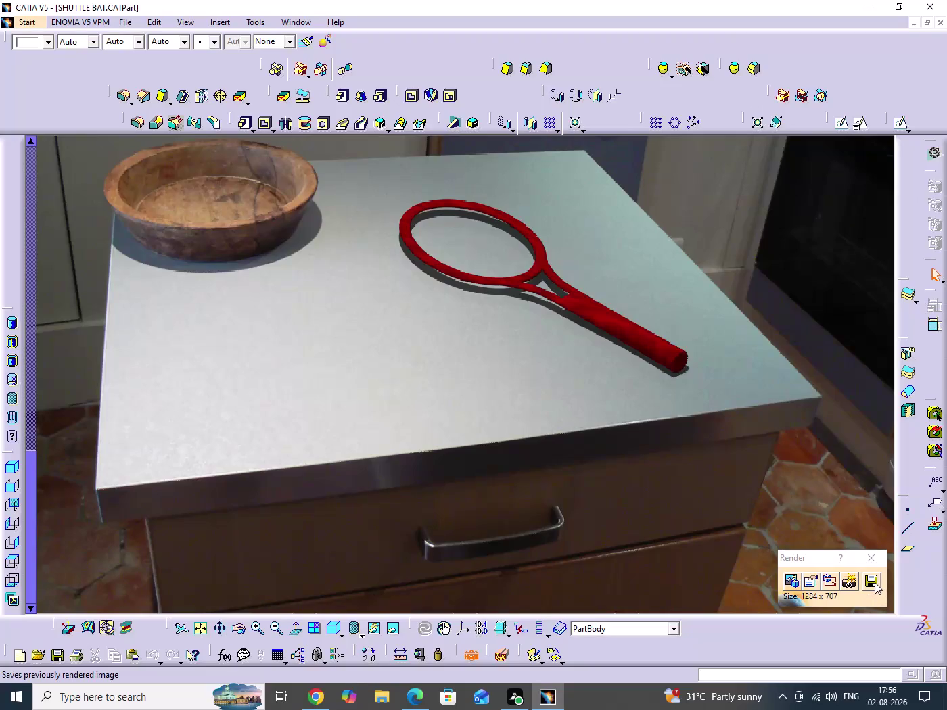
Keep TIFF True Color as the rendered image's file type and start entering its name.
click(870, 583)
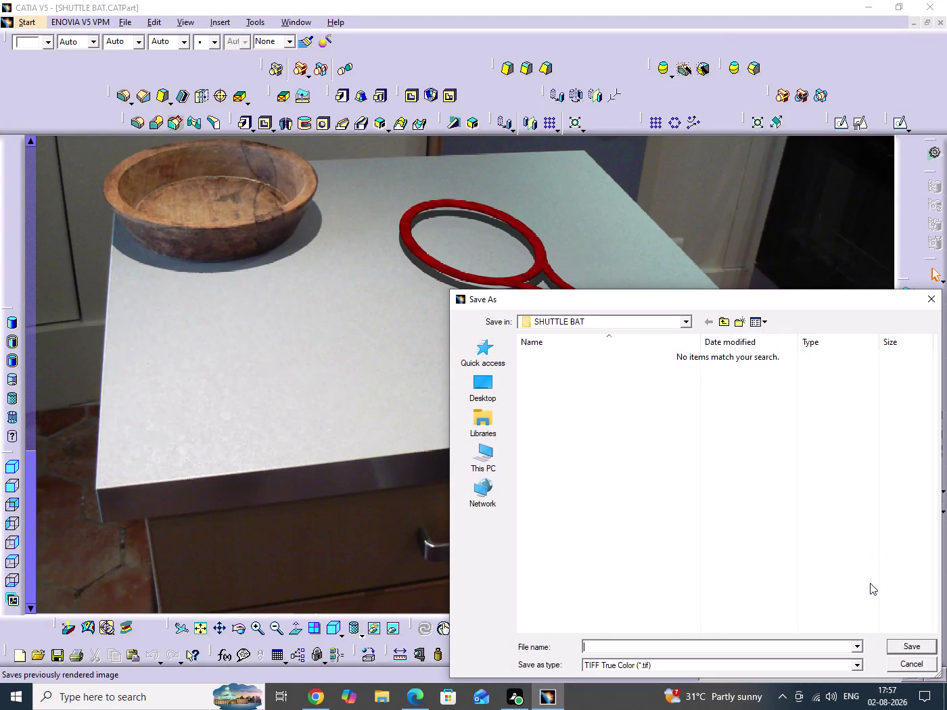
click(859, 668)
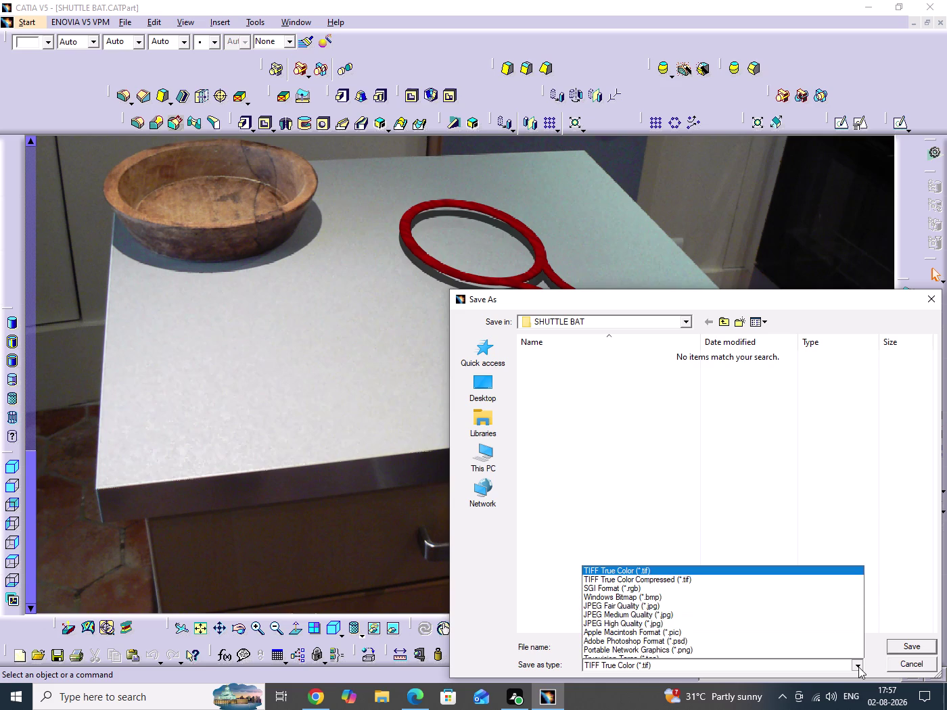
click(858, 667)
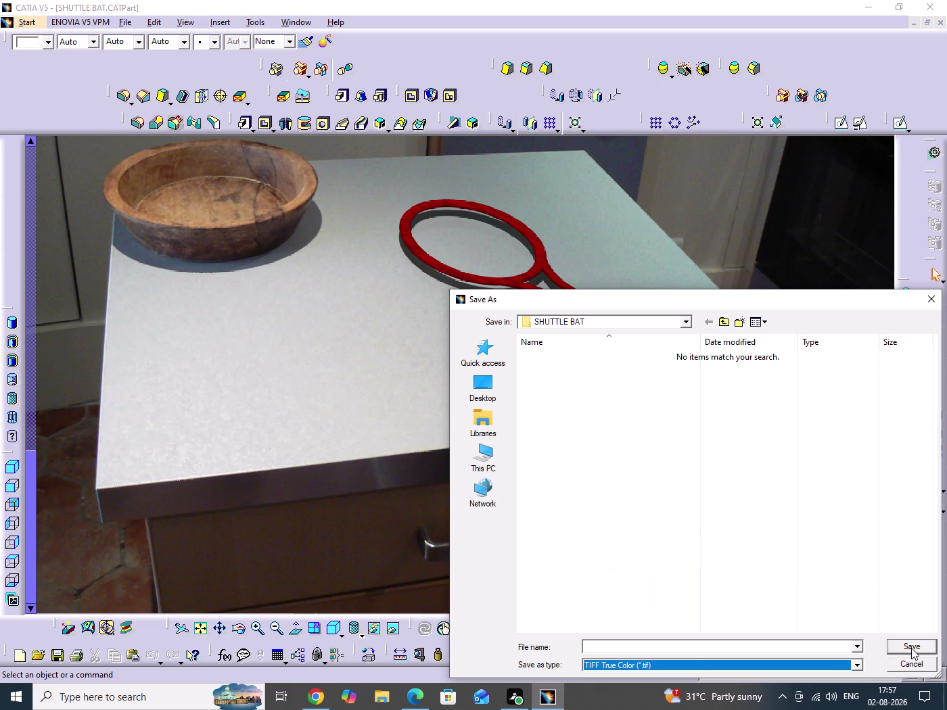
click(911, 648)
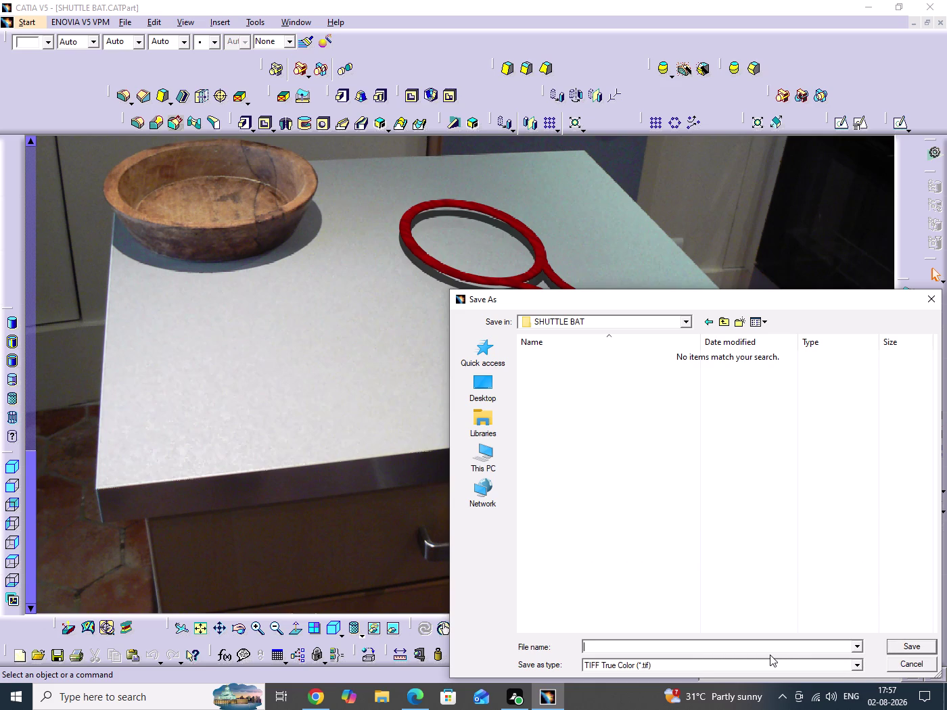
text(SH)
key(e)
key(BackSpace)
text(TT)
key(BackSpace)
key(BackSpace)
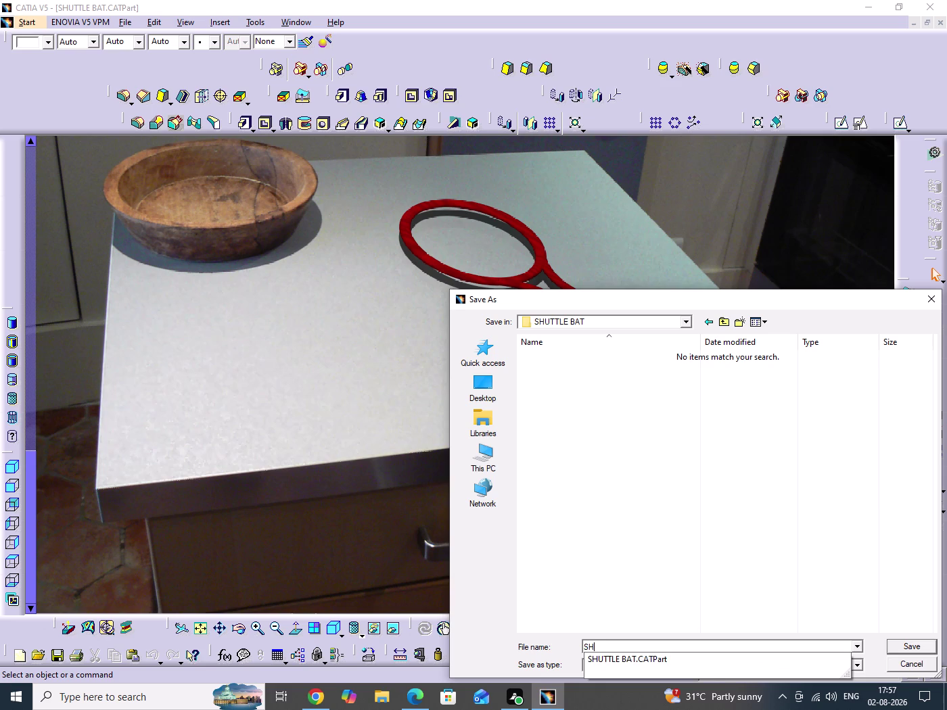
Finish the file name as SHUTTLE BAT and save the render as a TIFF.
click(640, 659)
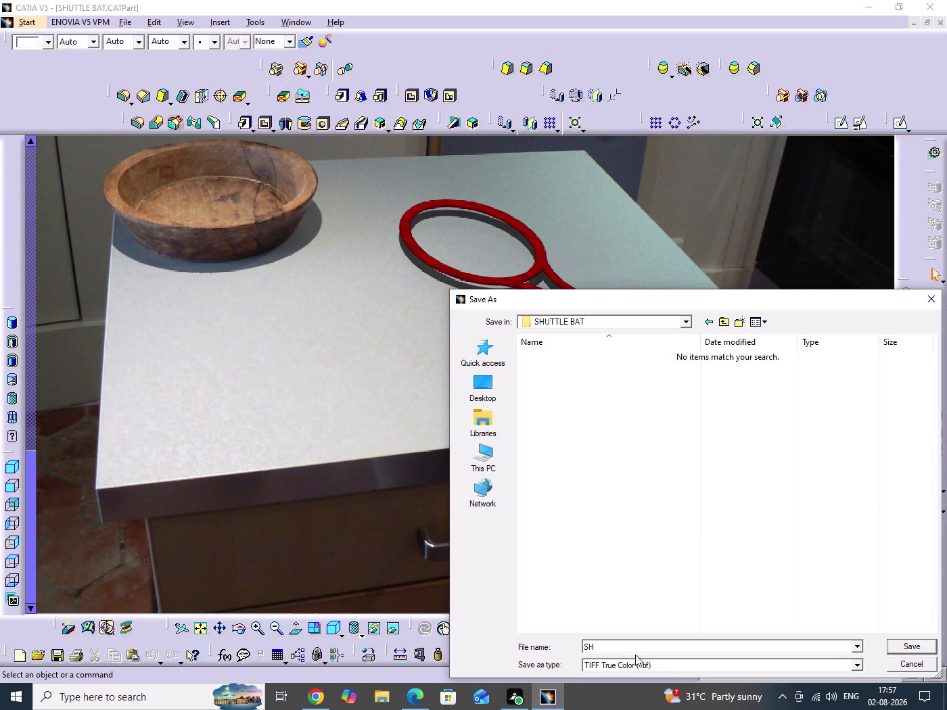
click(679, 650)
key(BackSpace)
key(BackSpace)
key(BackSpace)
key(BackSpace)
key(BackSpace)
key(BackSpace)
key(BackSpace)
key(BackSpace)
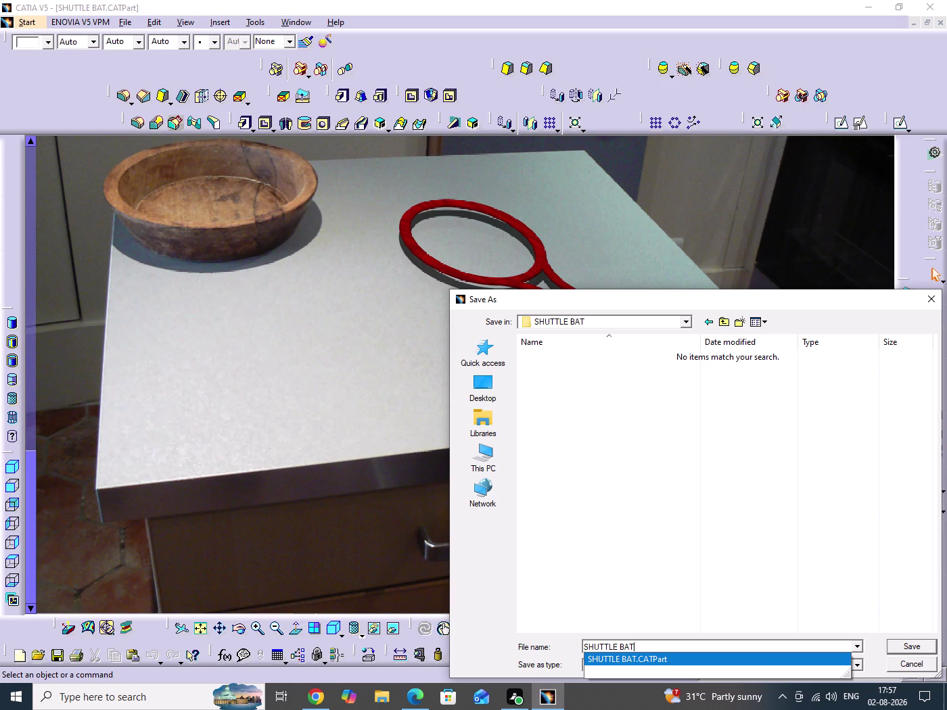
click(665, 645)
key(period)
click(904, 649)
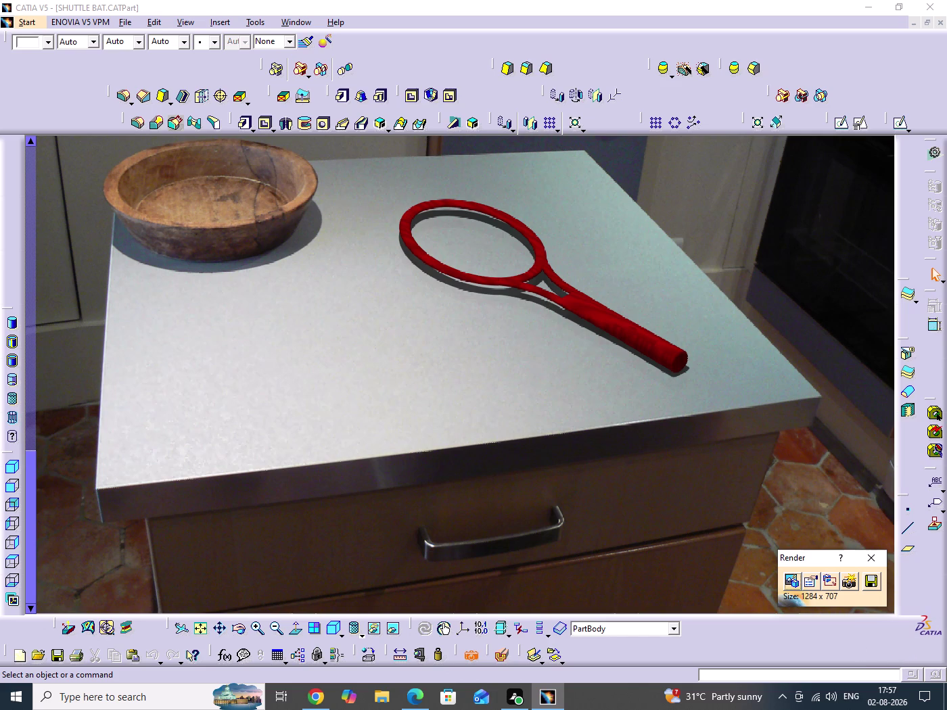
Choose Portable Network Graphics (*.png) as the type for saving the render again.
click(872, 581)
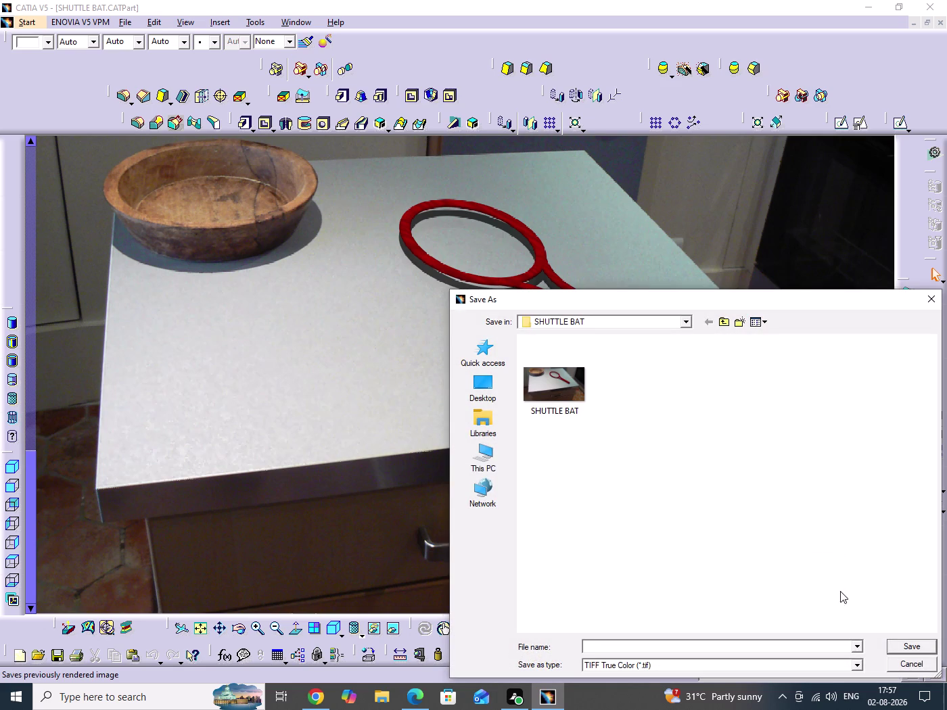
click(859, 667)
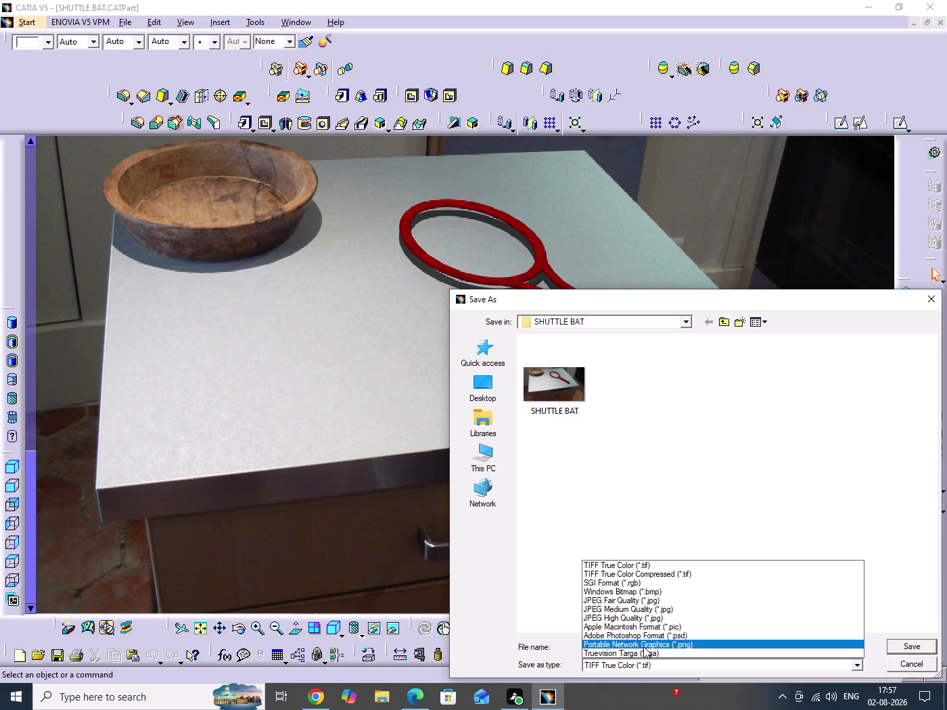
click(644, 647)
click(753, 651)
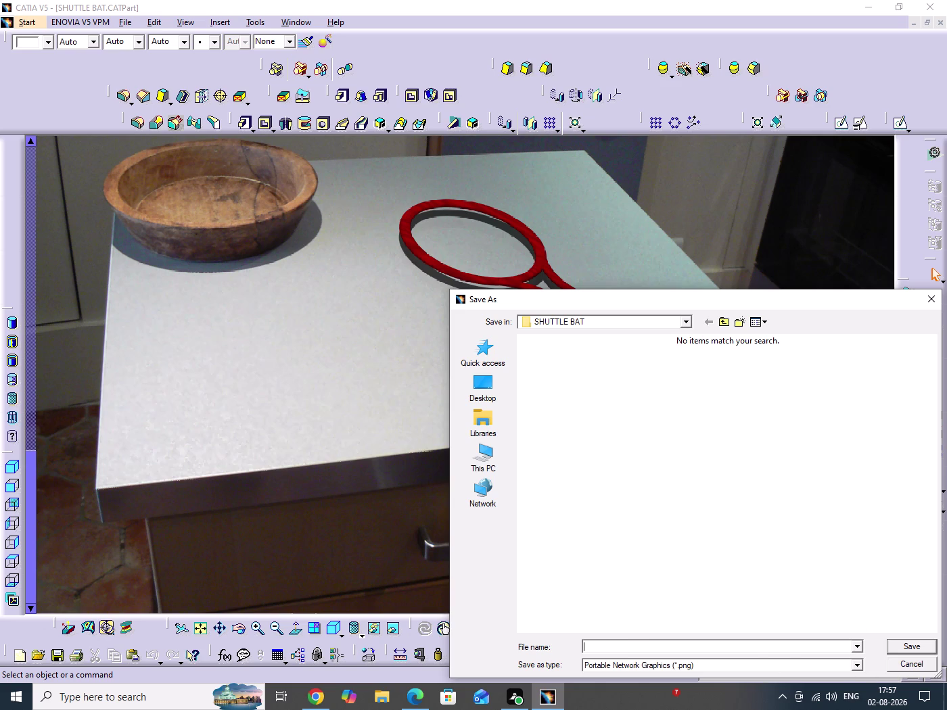
text(SH)
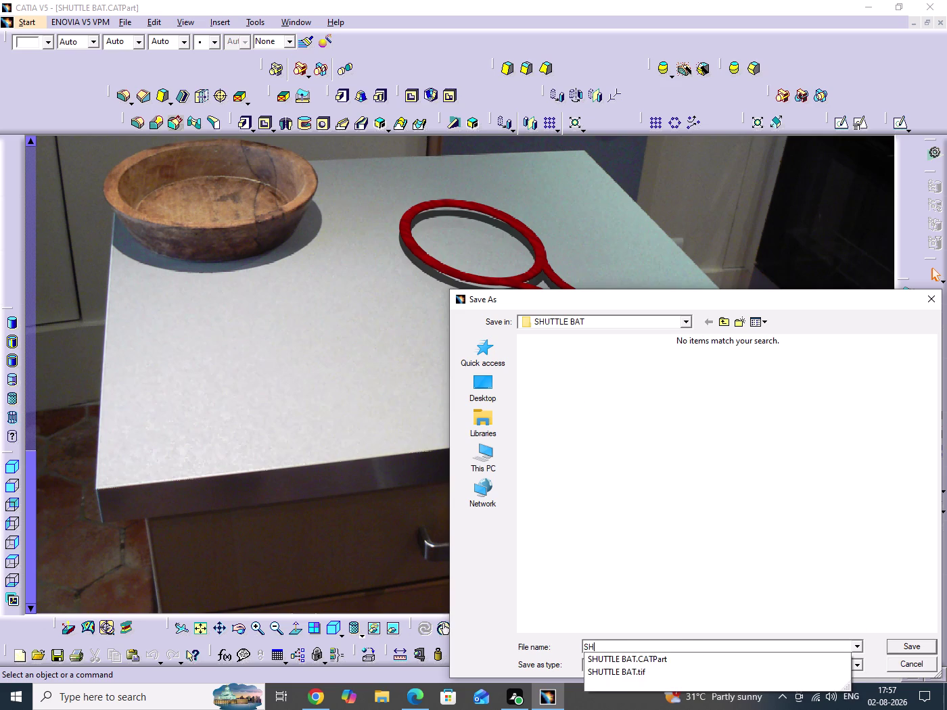
text(U)
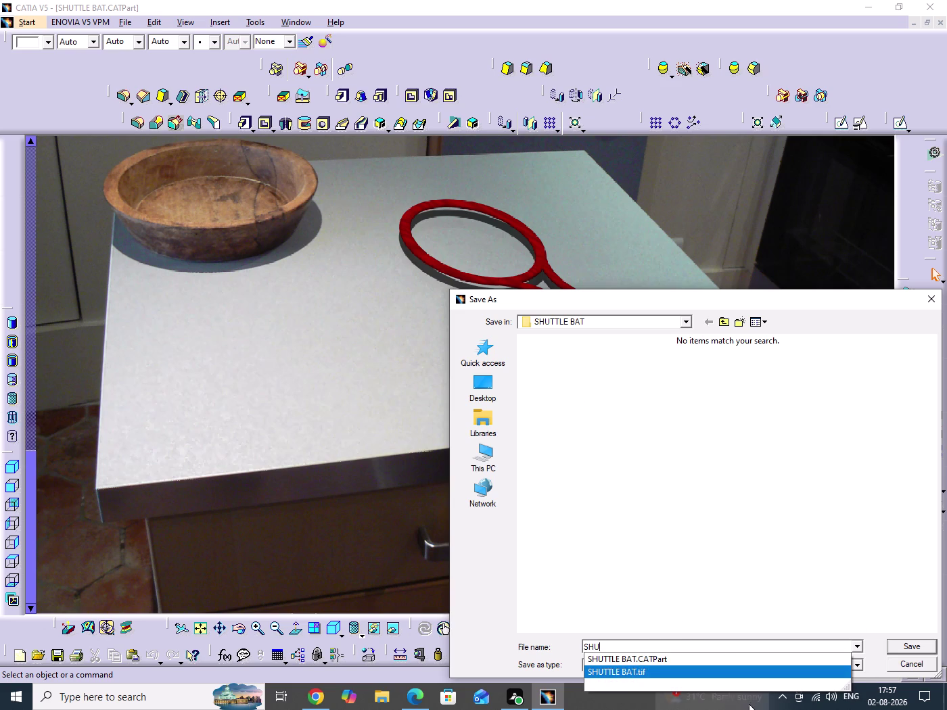
click(608, 669)
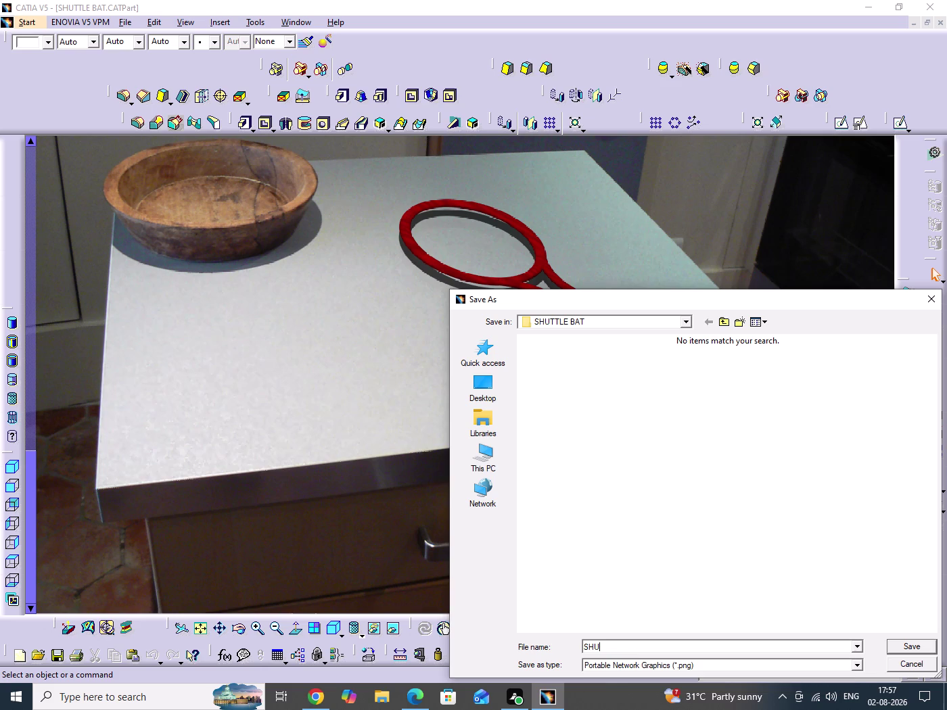
click(659, 645)
Name the file 'SHUTTLE BAT Png' and save the render as a PNG.
key(BackSpace)
key(BackSpace)
key(BackSpace)
key(BackSpace)
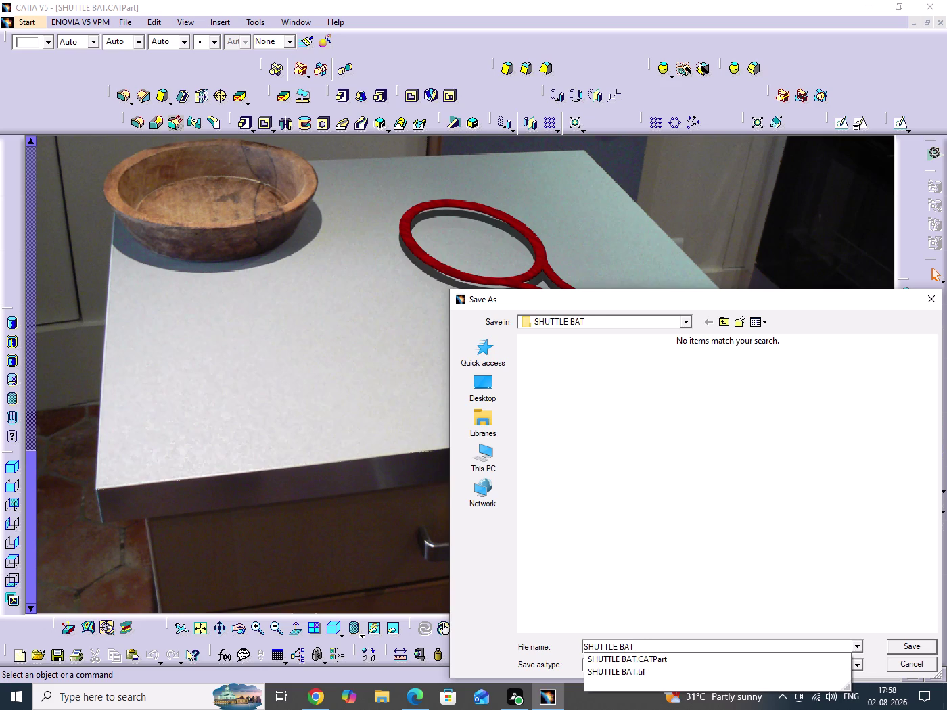
key(space)
text(P)
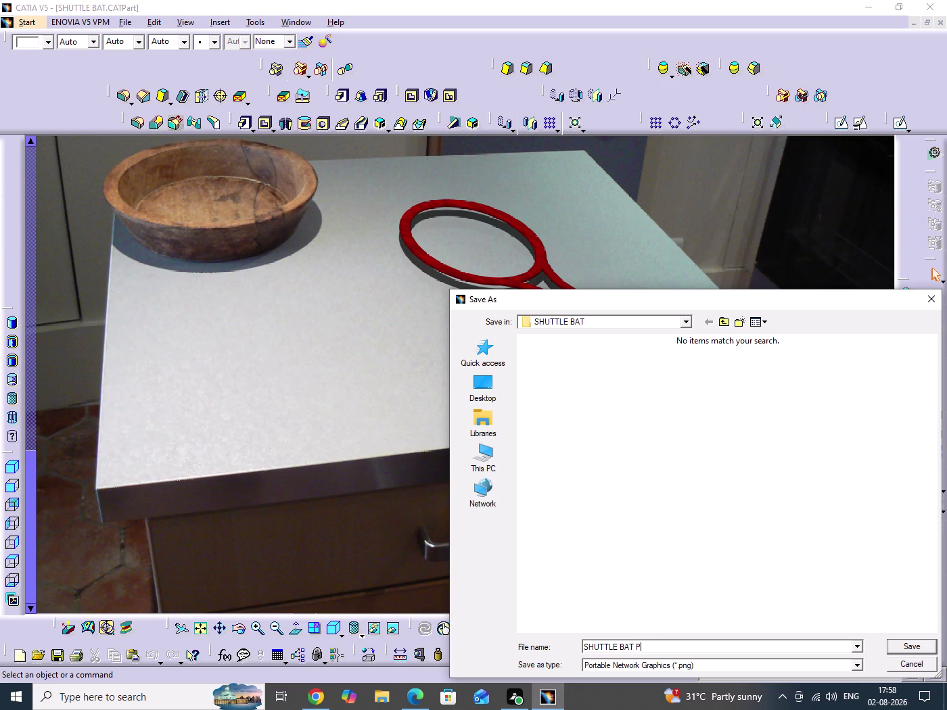
text(M)
key(BackSpace)
key(n)
key(g)
click(894, 649)
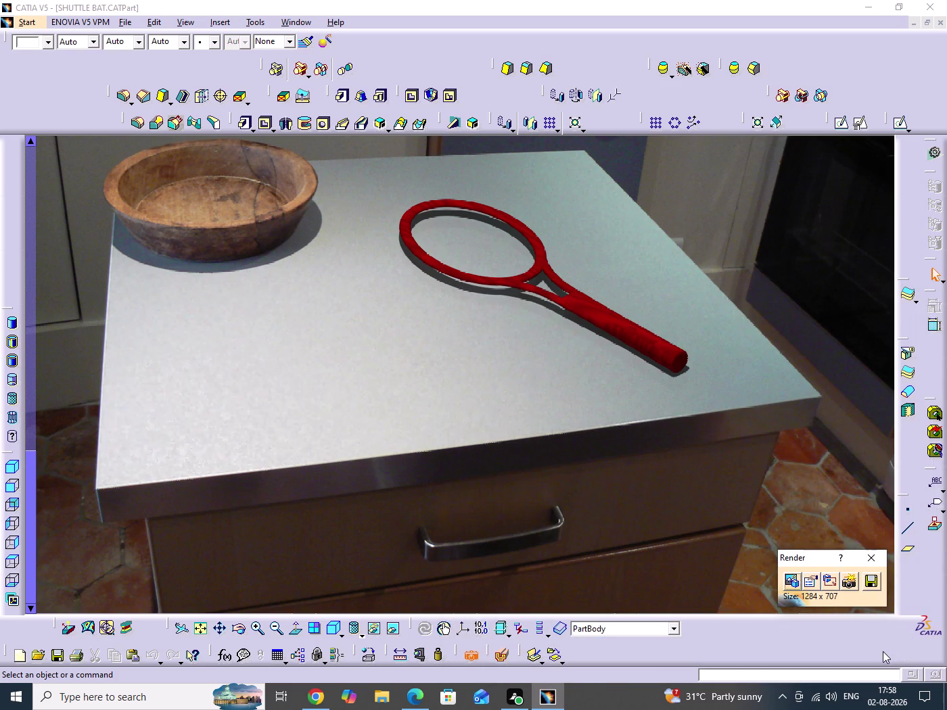
click(873, 587)
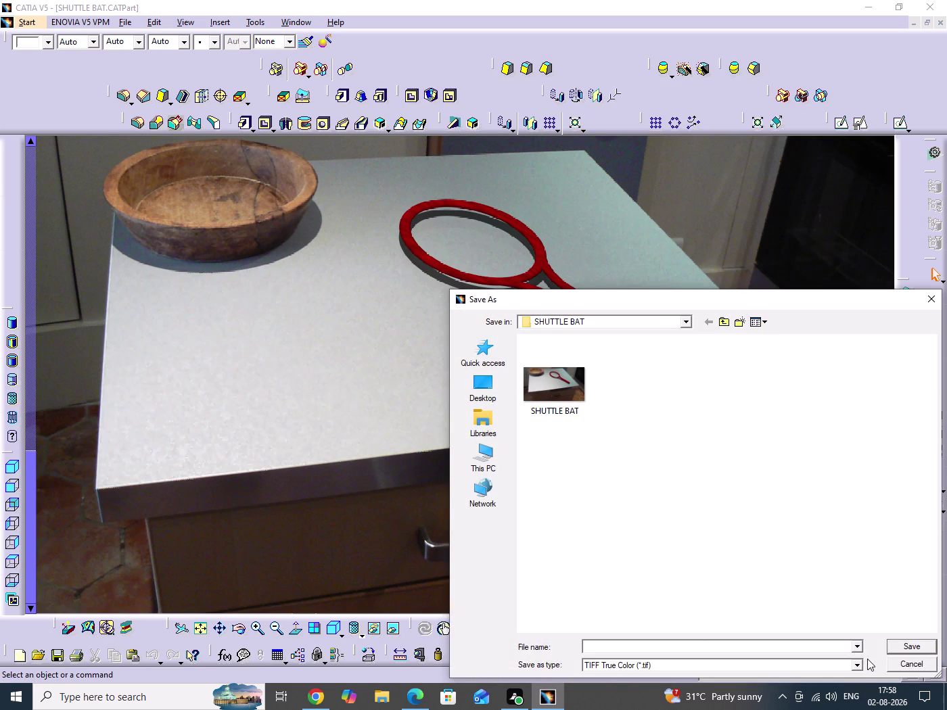
Set the save type to JPEG High Quality (*.jpg).
click(859, 661)
click(677, 611)
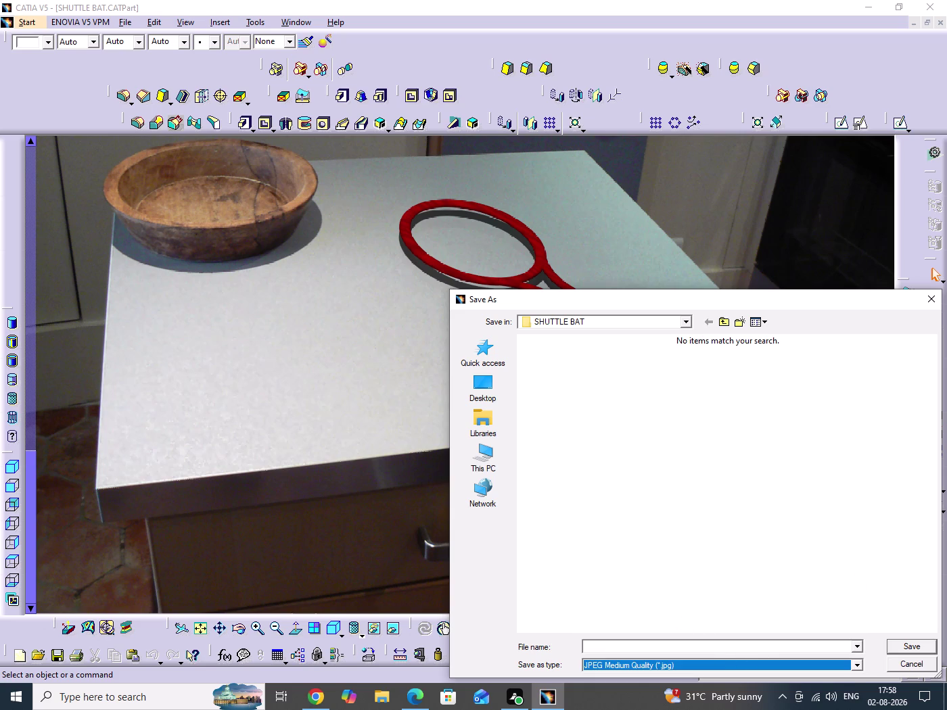
text(SHU)
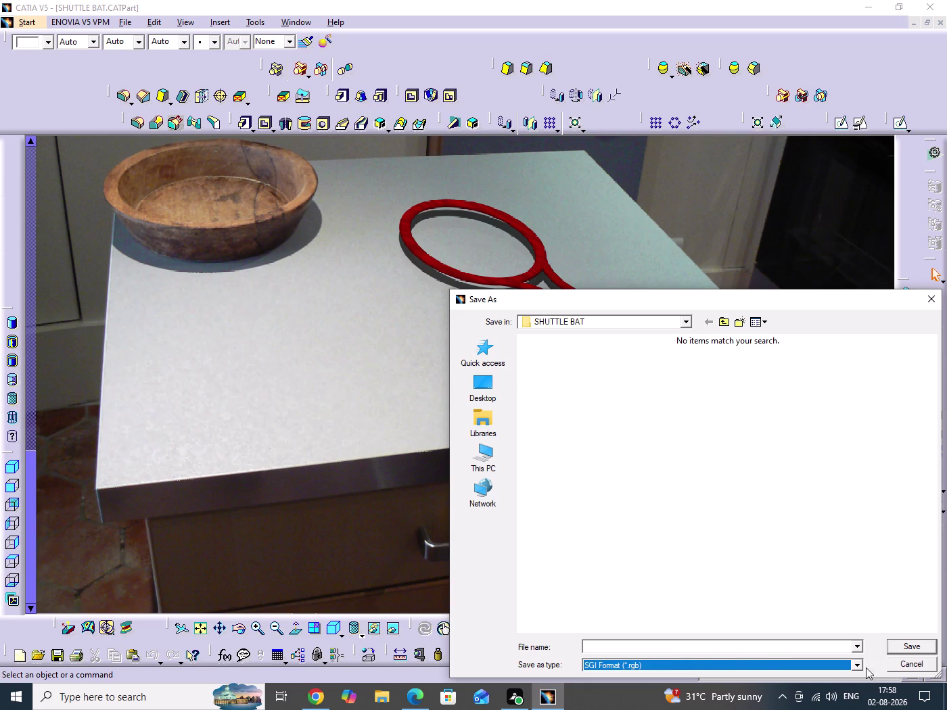
click(855, 665)
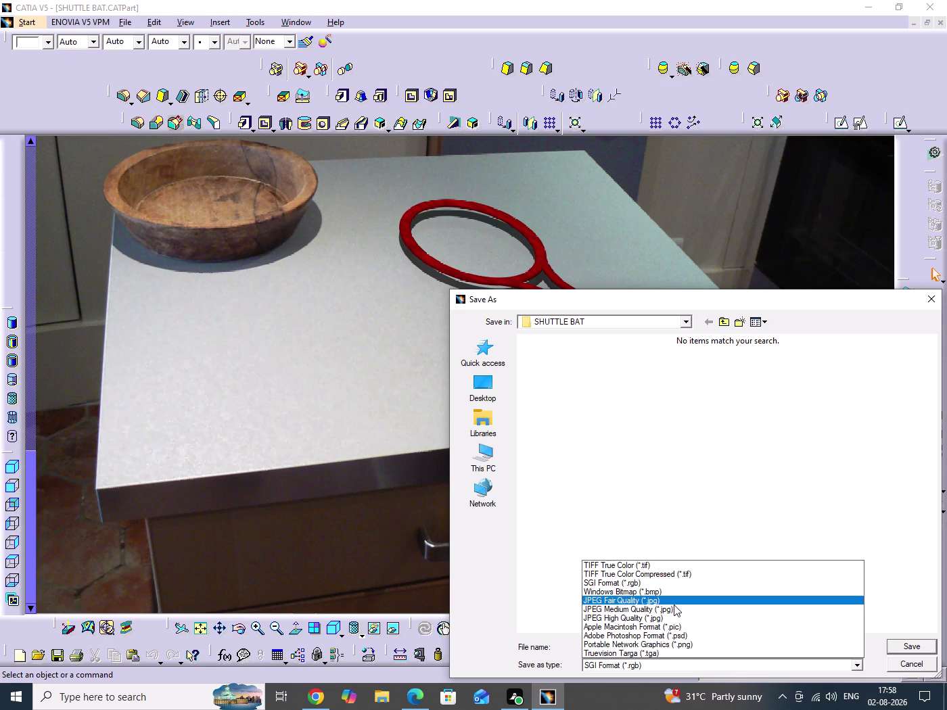
click(611, 619)
click(605, 648)
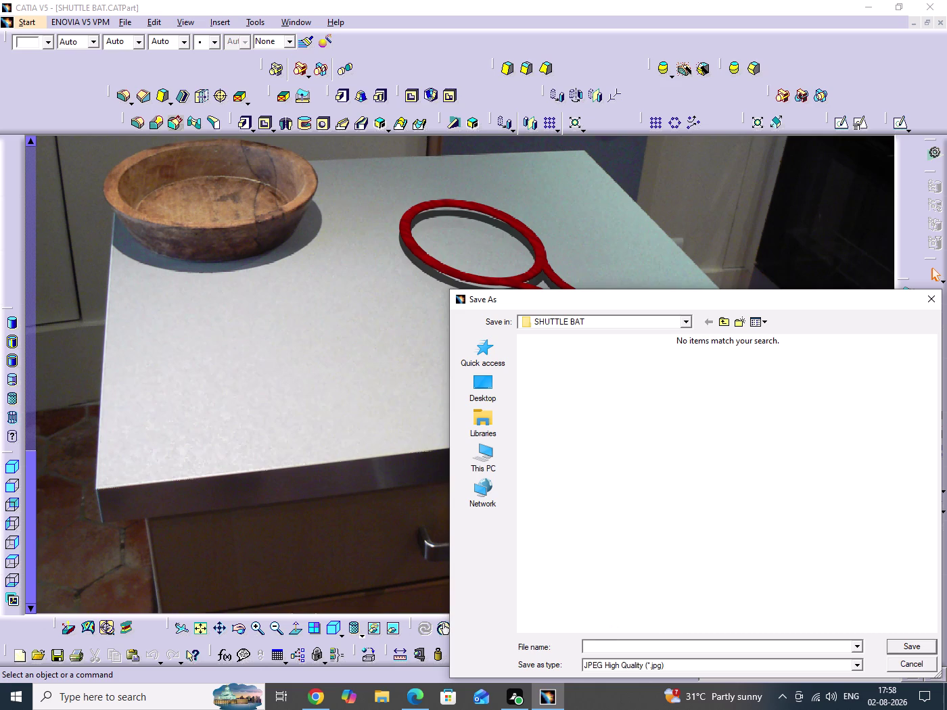
Save the image as 'SHUTTLE BAT JPEG', then start a fresh render of the view.
text(SHU)
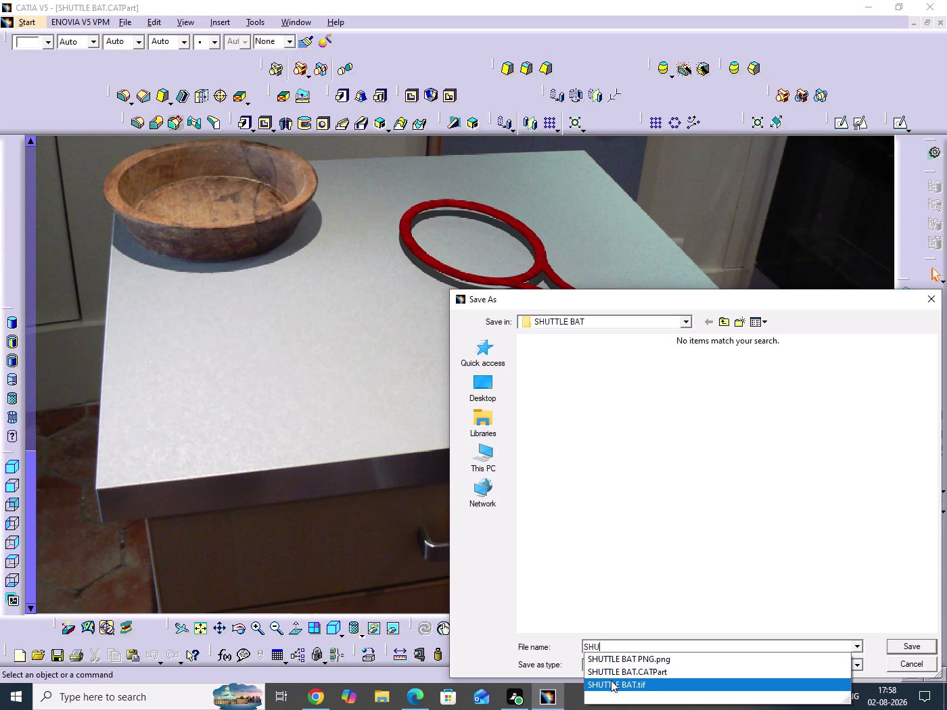
click(611, 681)
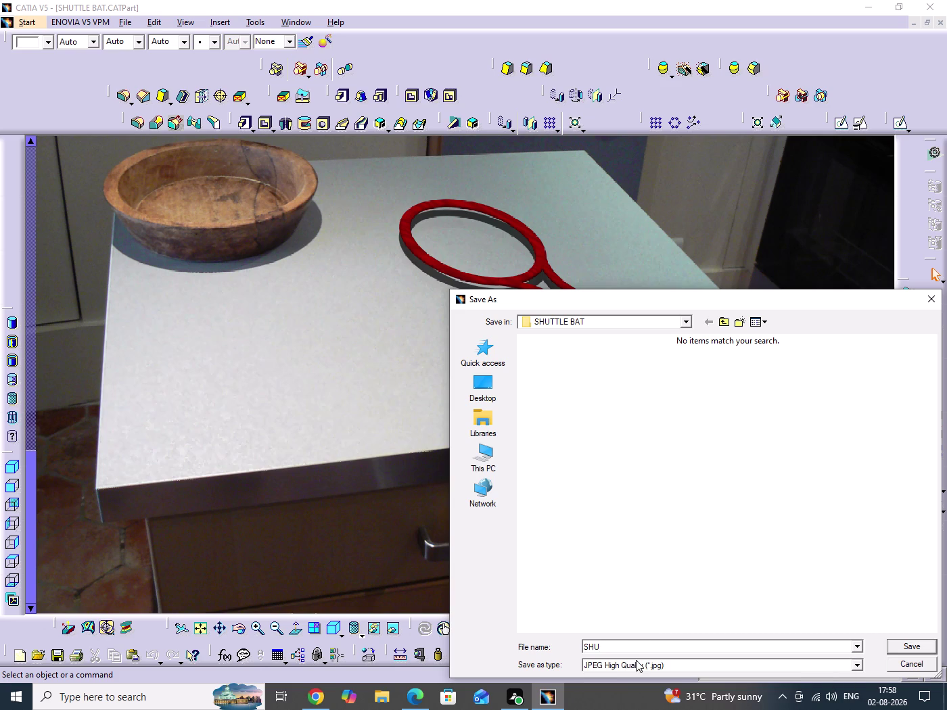
click(656, 648)
key(BackSpace)
key(BackSpace)
key(BackSpace)
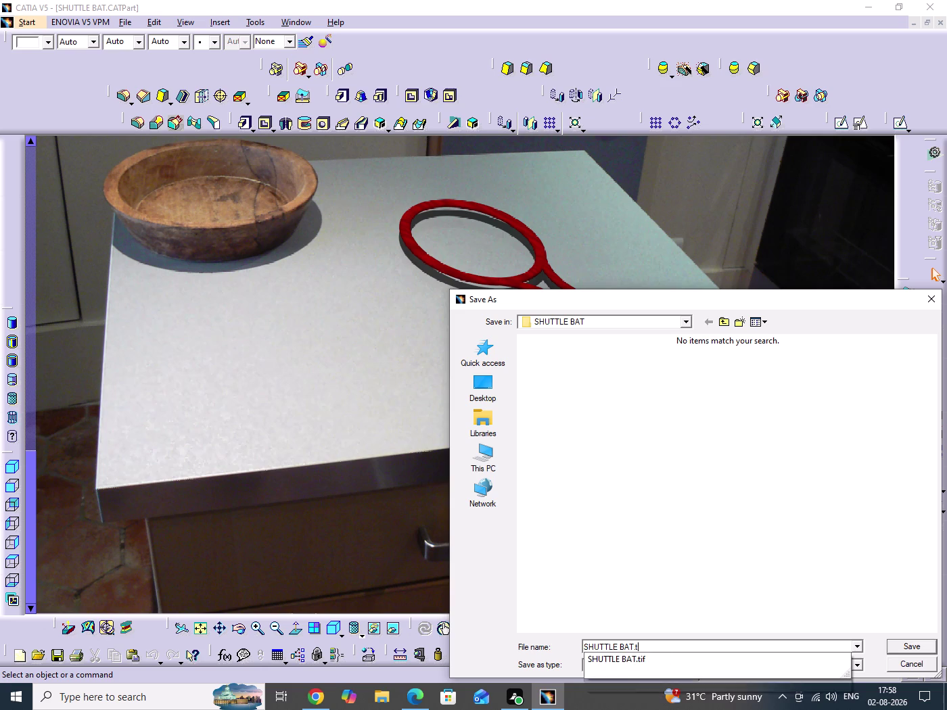
key(BackSpace)
key(space)
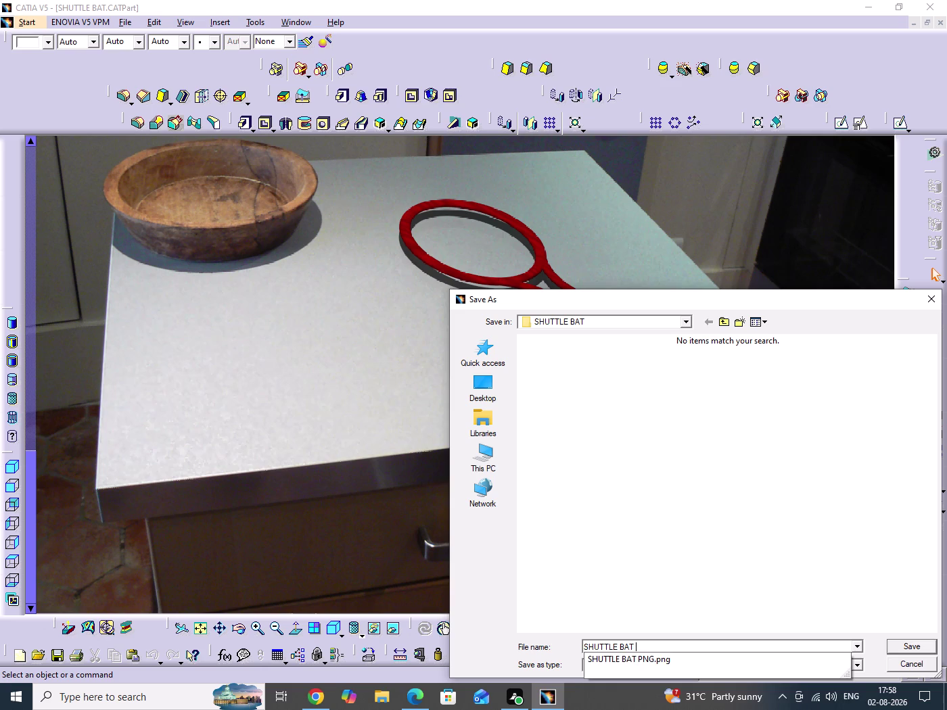
key(j)
text(P)
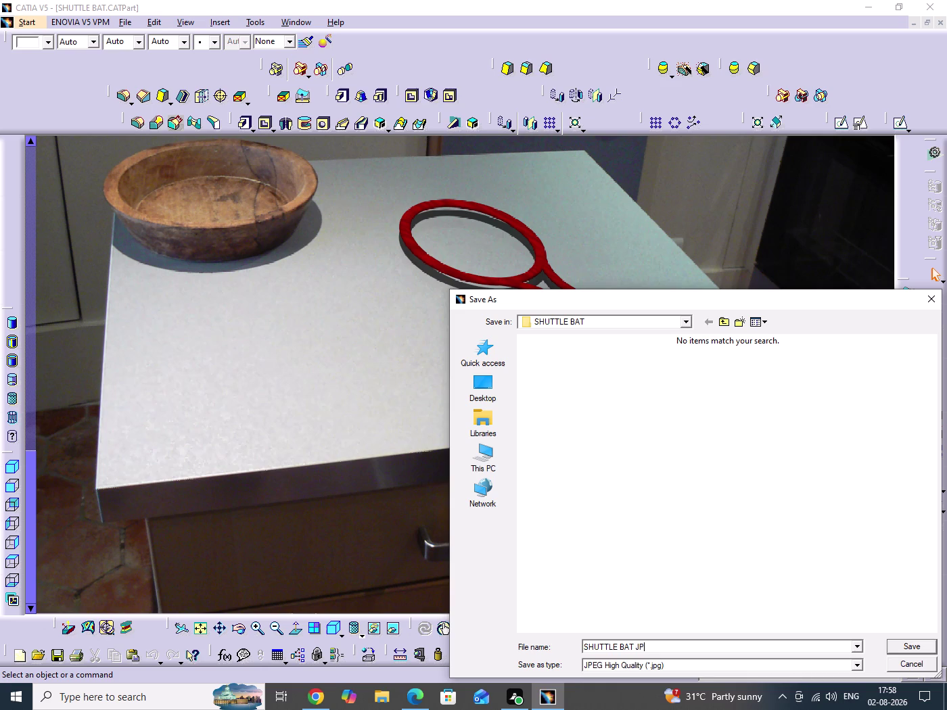
text(EG)
click(920, 646)
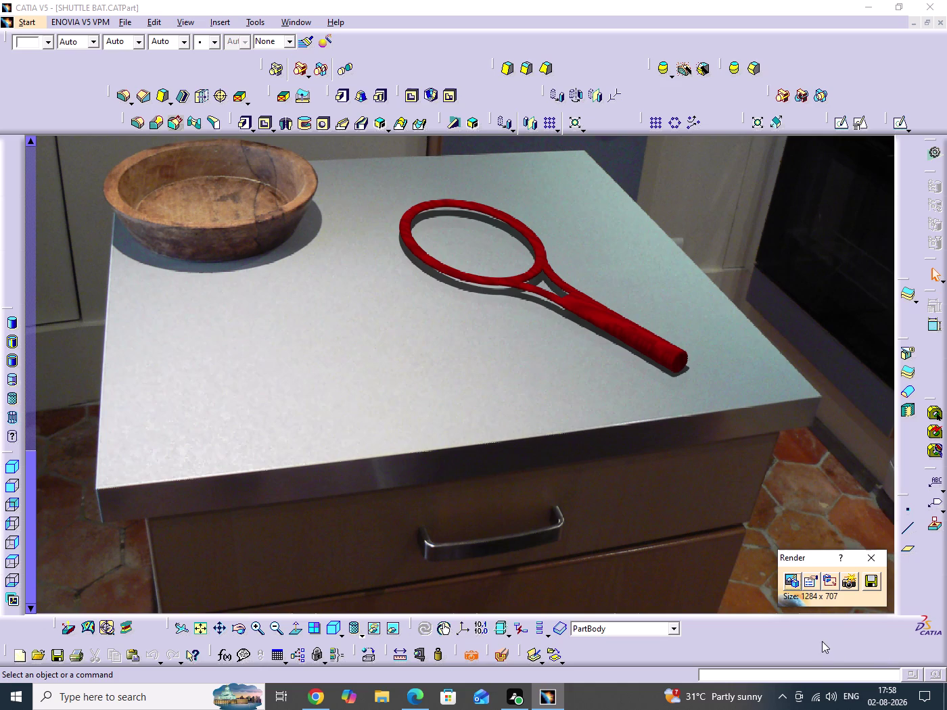
click(850, 585)
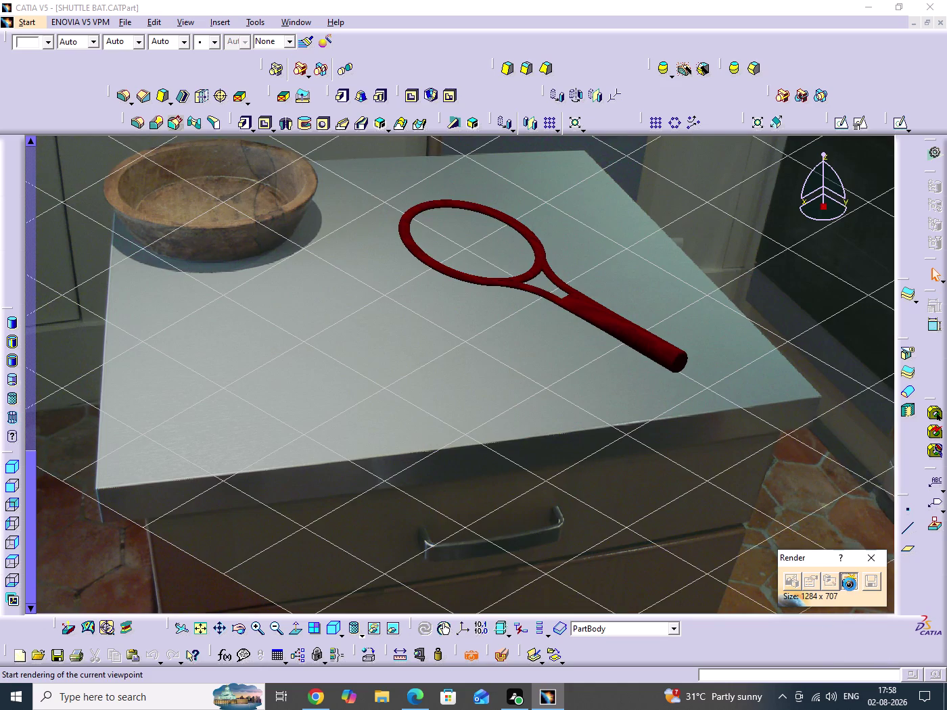